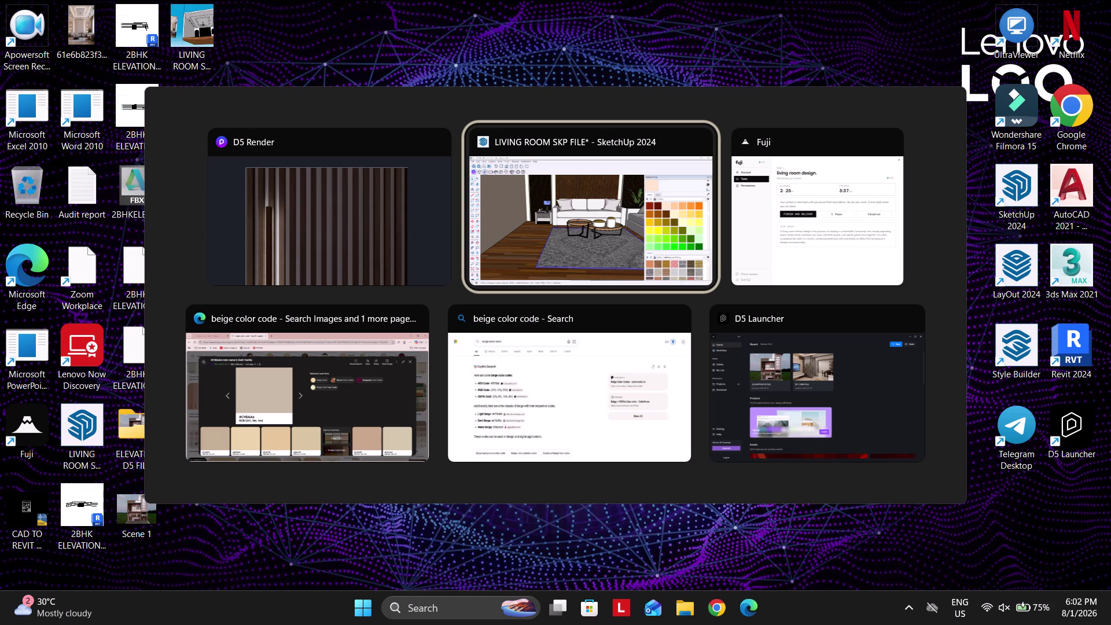
Switch from the SketchUp 2024 model window to the D5 Render living room scene.
click(558, 255)
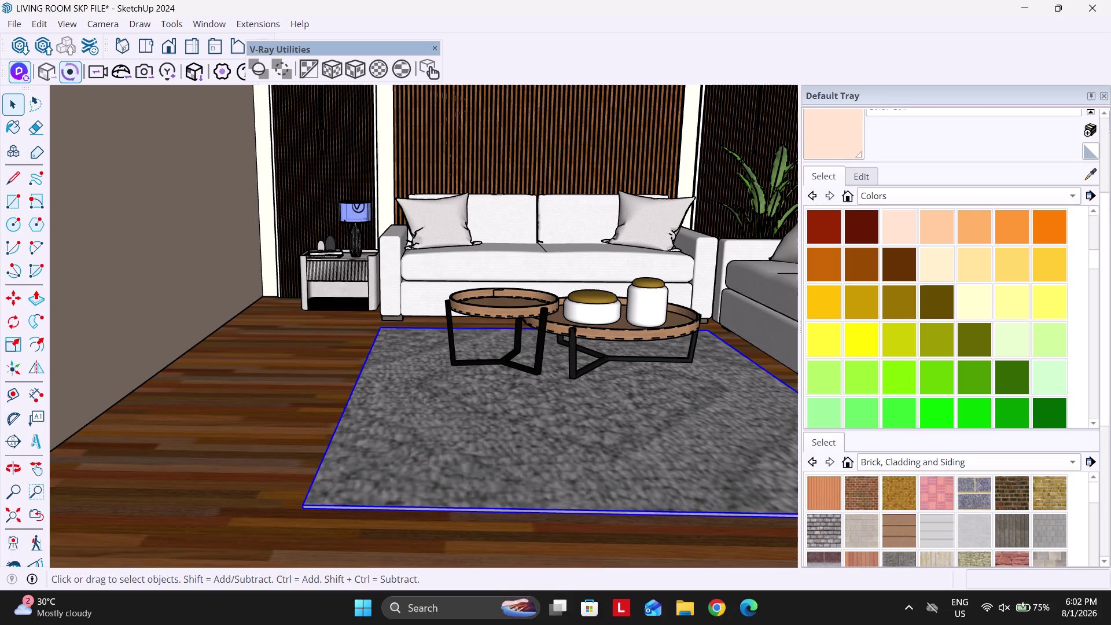
click(432, 47)
click(816, 607)
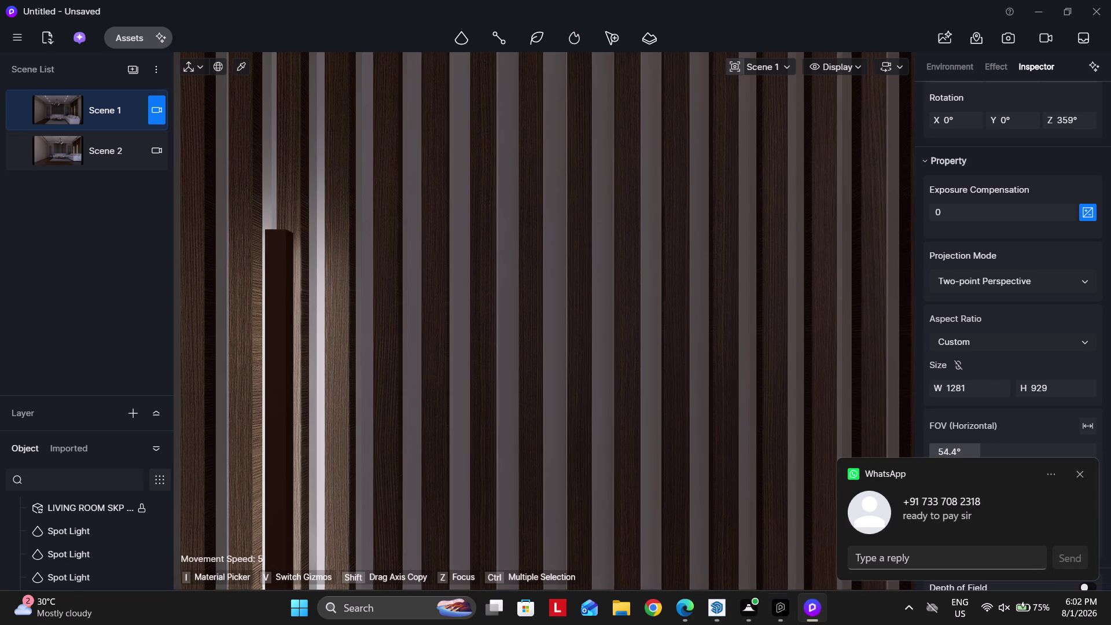
Zoom out from the wall close-up and pan toward the arched wall niche.
scroll(down, 3)
click(1084, 472)
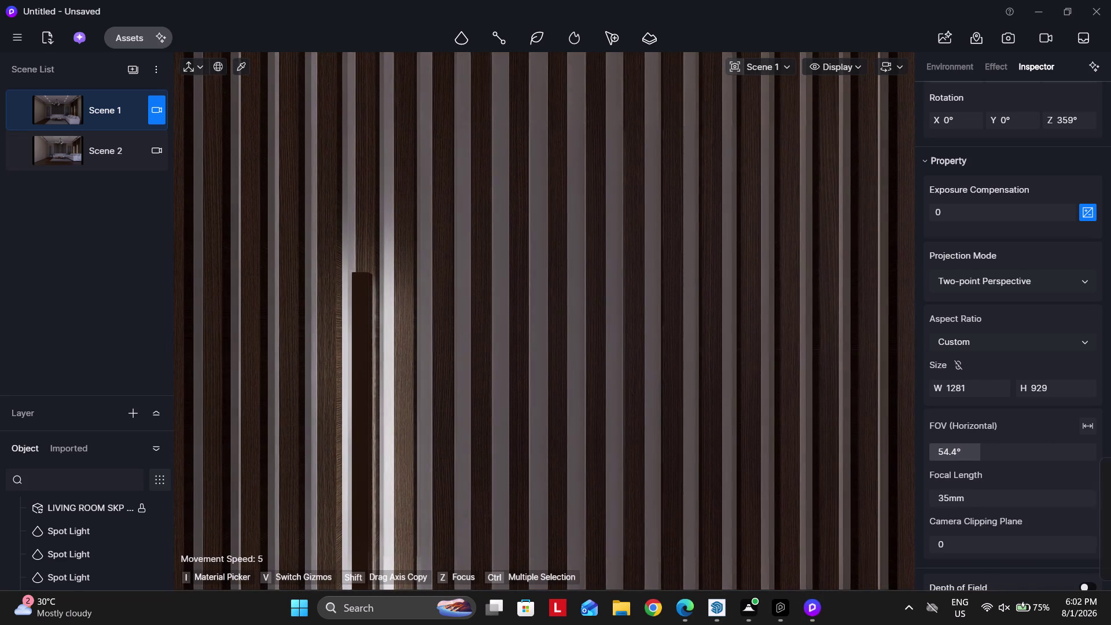
scroll(down, 3)
right_drag(649, 467, 665, 435)
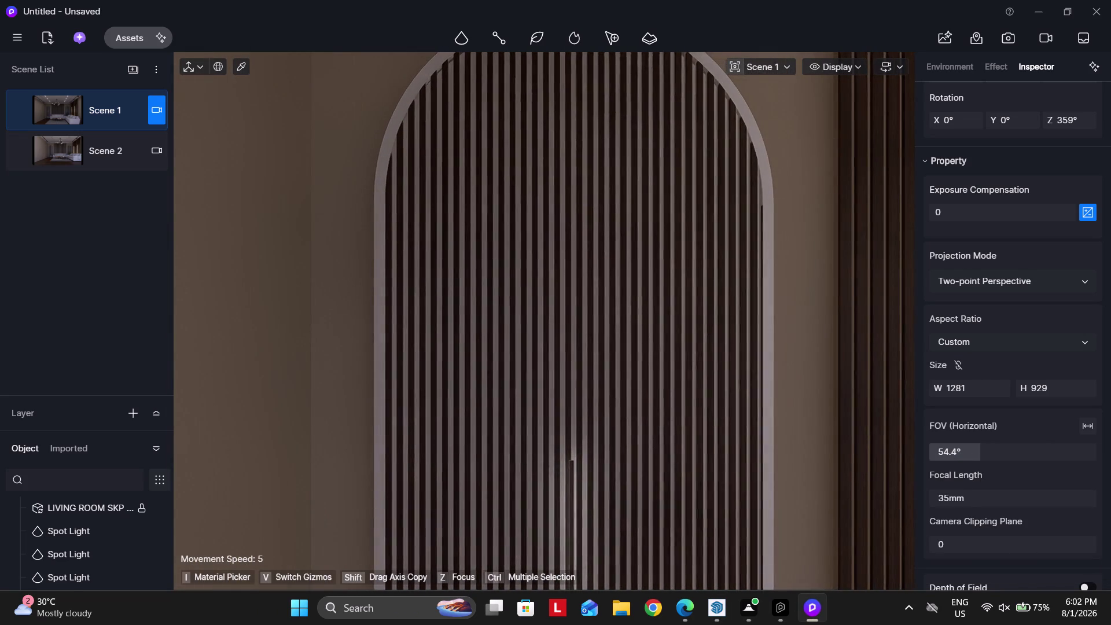
scroll(down, 3)
click(91, 110)
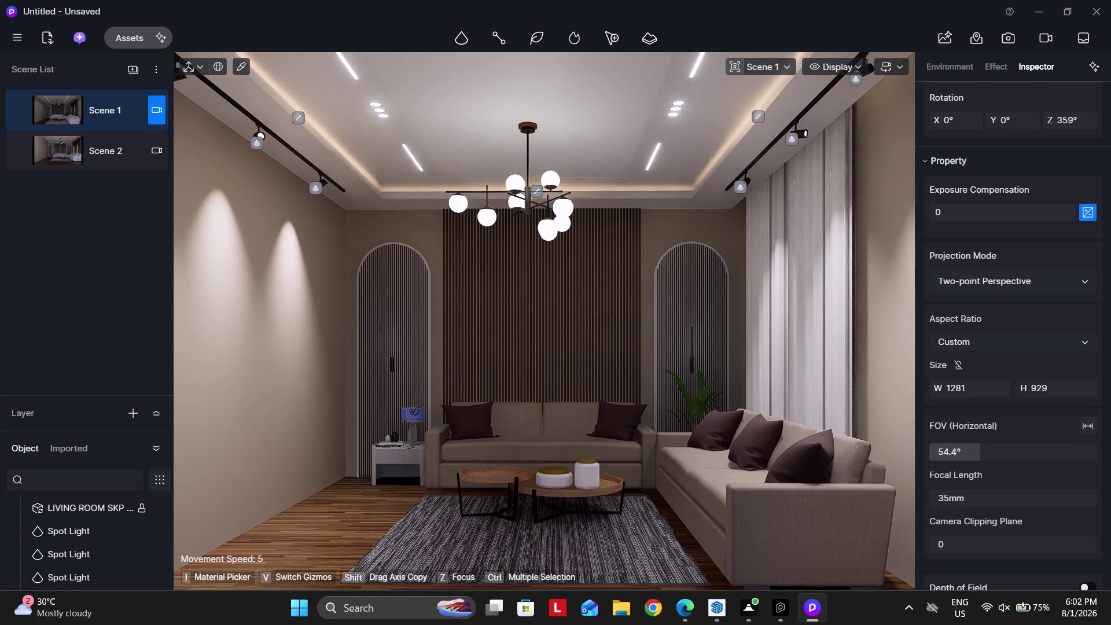
Zoom to frame the living room, then select the imported living room model.
scroll(up, 3)
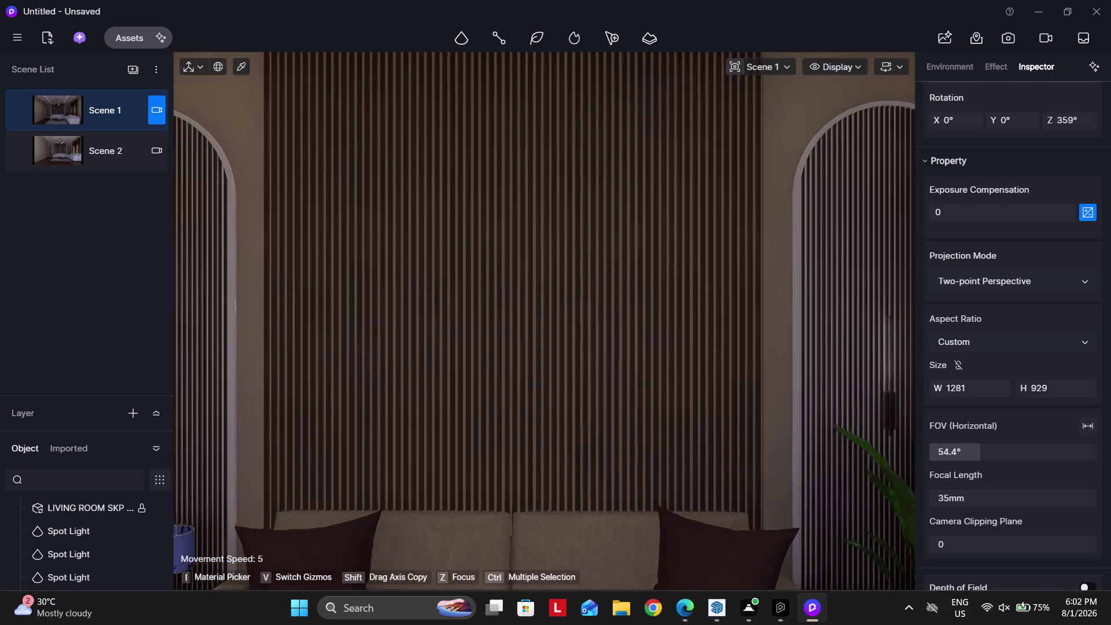
scroll(up, 3)
scroll(up, 3)
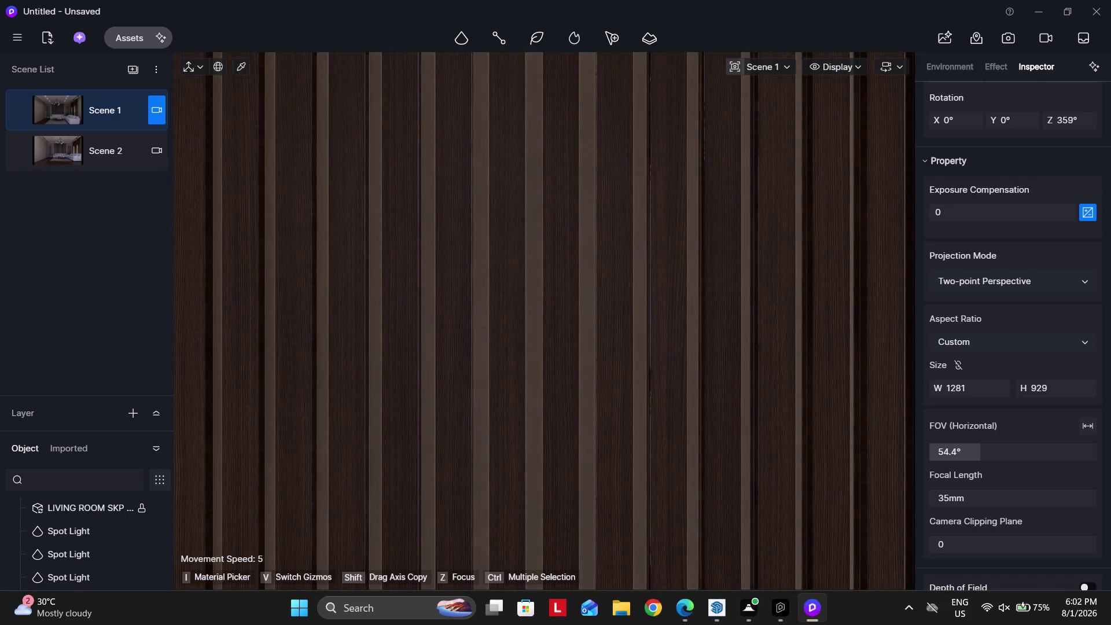
scroll(down, 3)
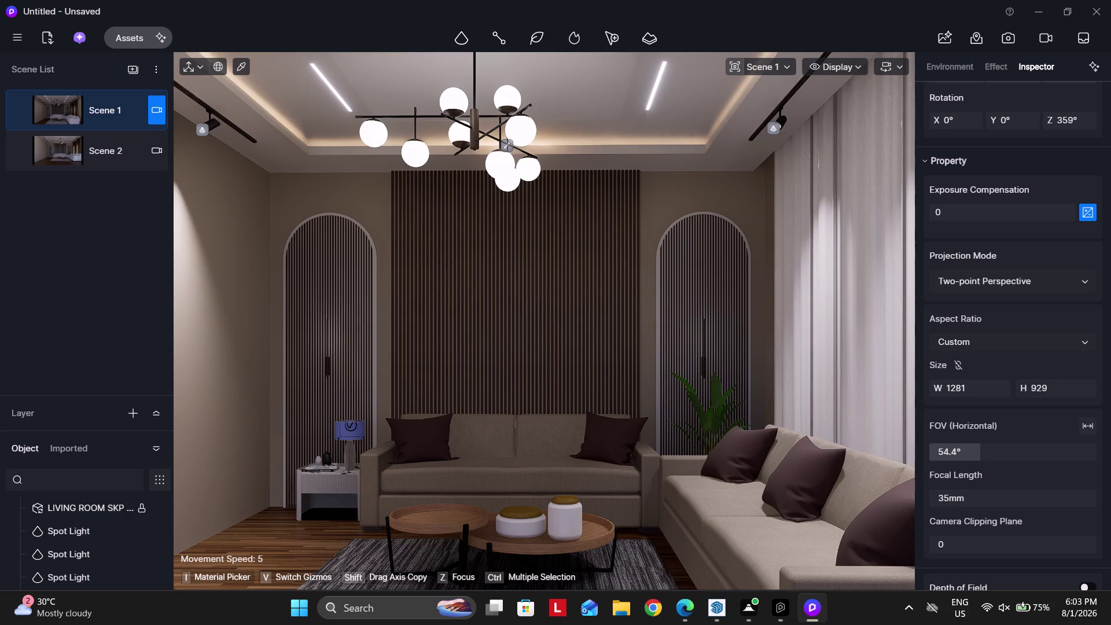
scroll(down, 3)
scroll(up, 3)
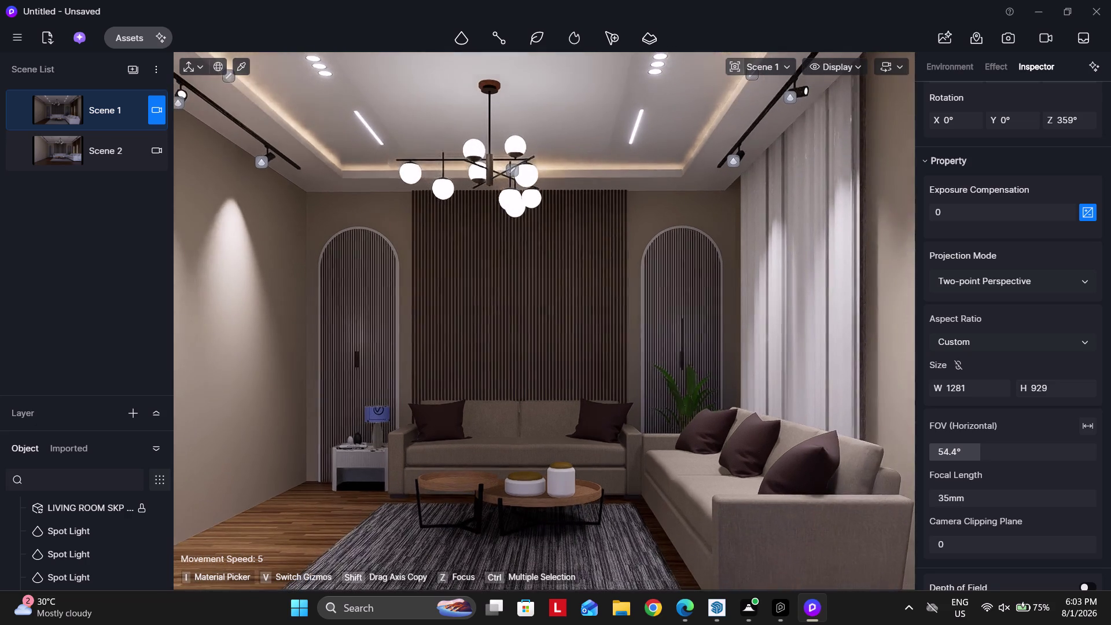
scroll(up, 3)
scroll(down, 3)
click(81, 113)
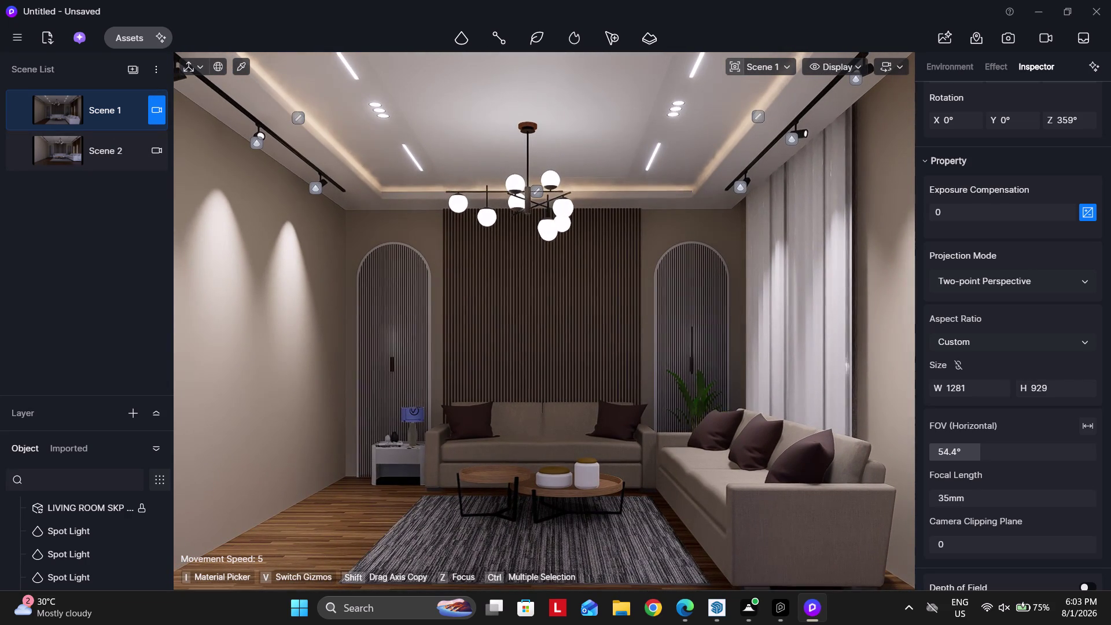
click(512, 328)
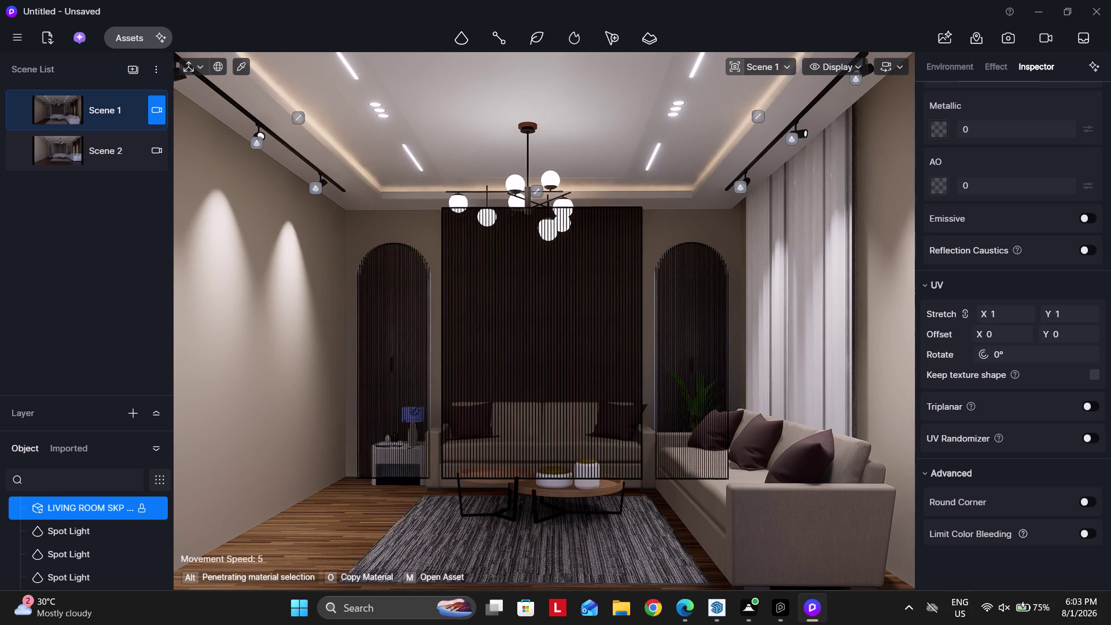
Select the ceiling strip lights in the viewport, tilting the view up to the ceiling cove.
click(298, 118)
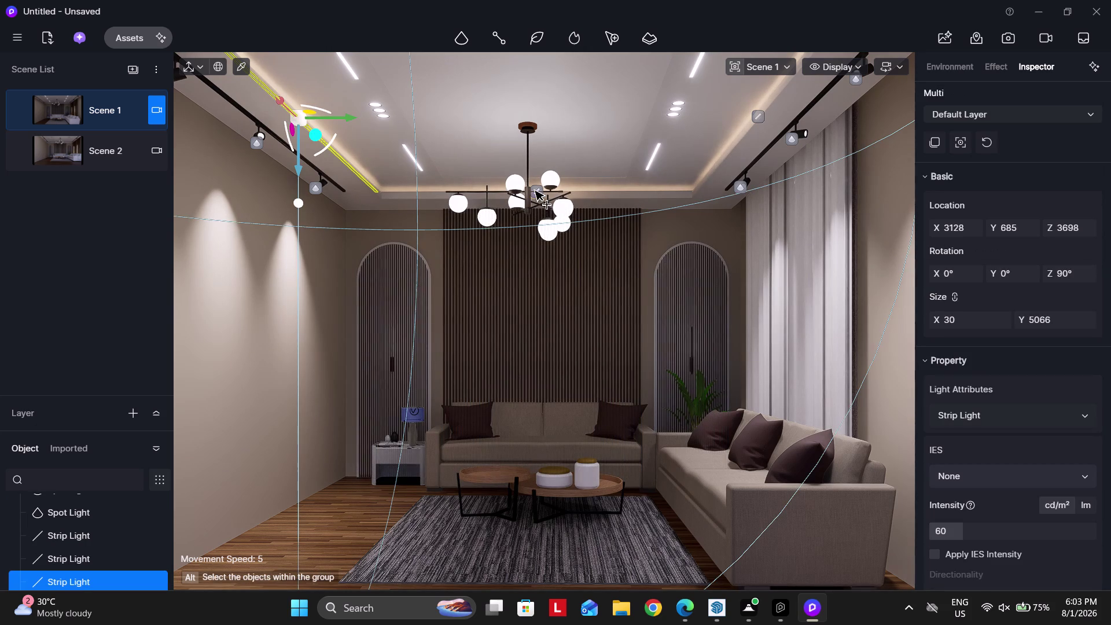
click(538, 192)
click(757, 116)
right_drag(491, 284, 500, 205)
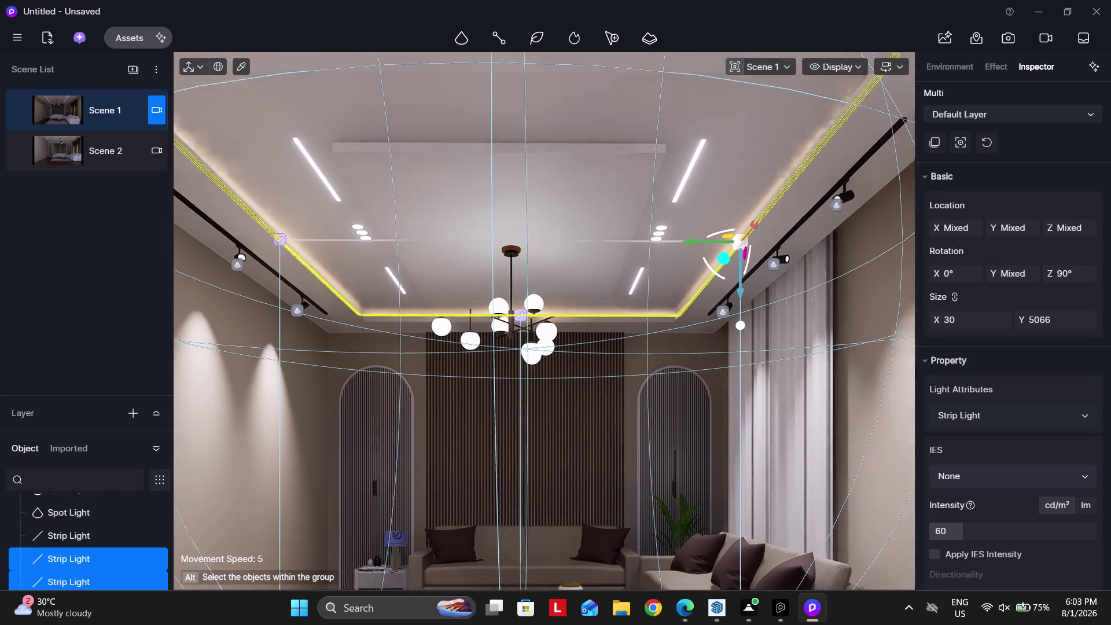
right_drag(500, 205, 501, 203)
click(468, 75)
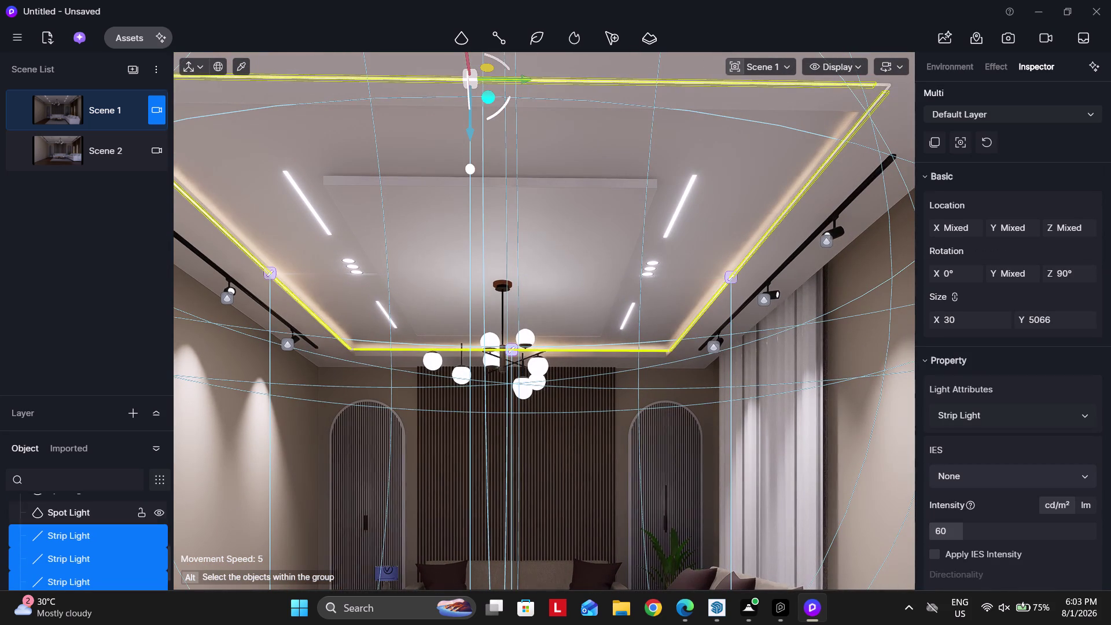
scroll(down, 3)
scroll(down, 3)
Enlarge the Object list and select all the Strip Light entries together.
drag(89, 394, 89, 389)
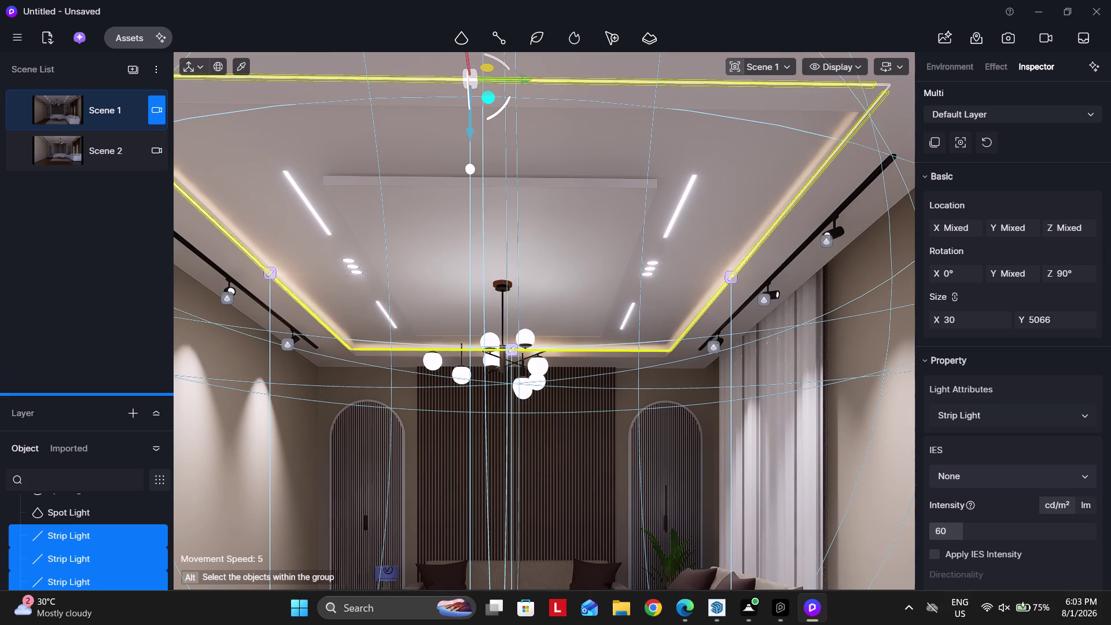
drag(89, 390, 91, 267)
drag(93, 430, 90, 393)
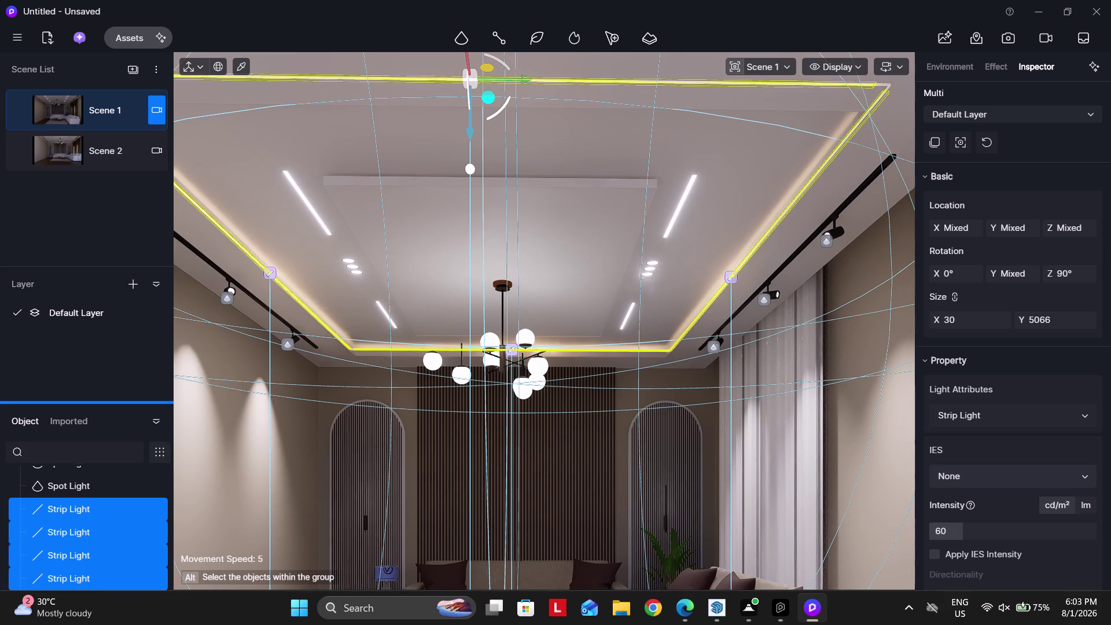
drag(90, 393, 93, 334)
scroll(up, 3)
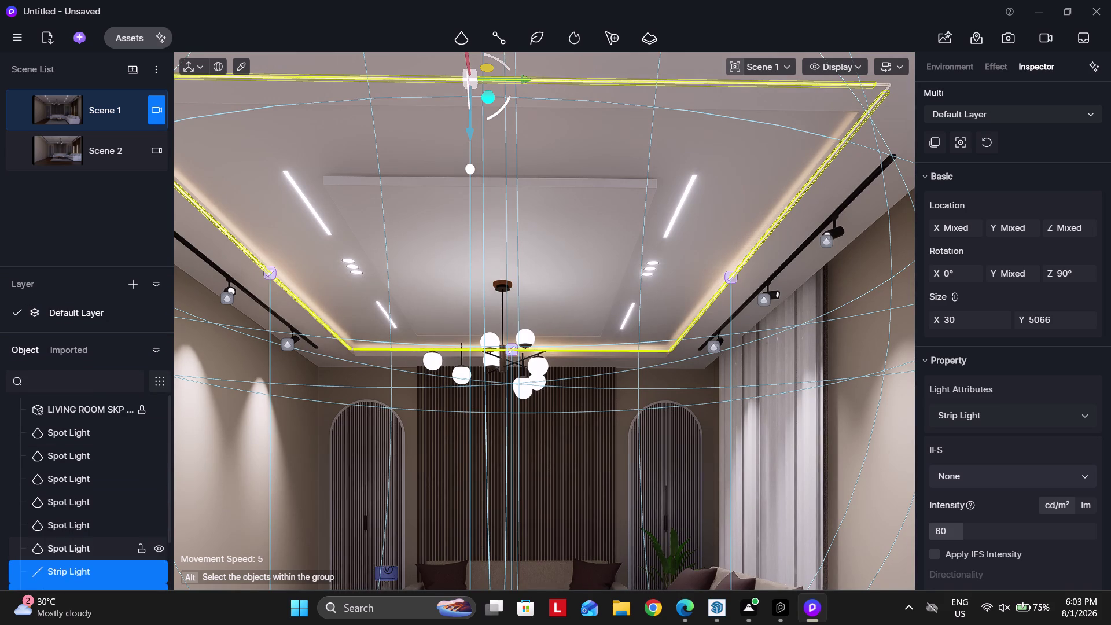
scroll(down, 3)
Group the selected strip lights and rename the group 'CEILING STRIP LIGHT'.
right_click(69, 512)
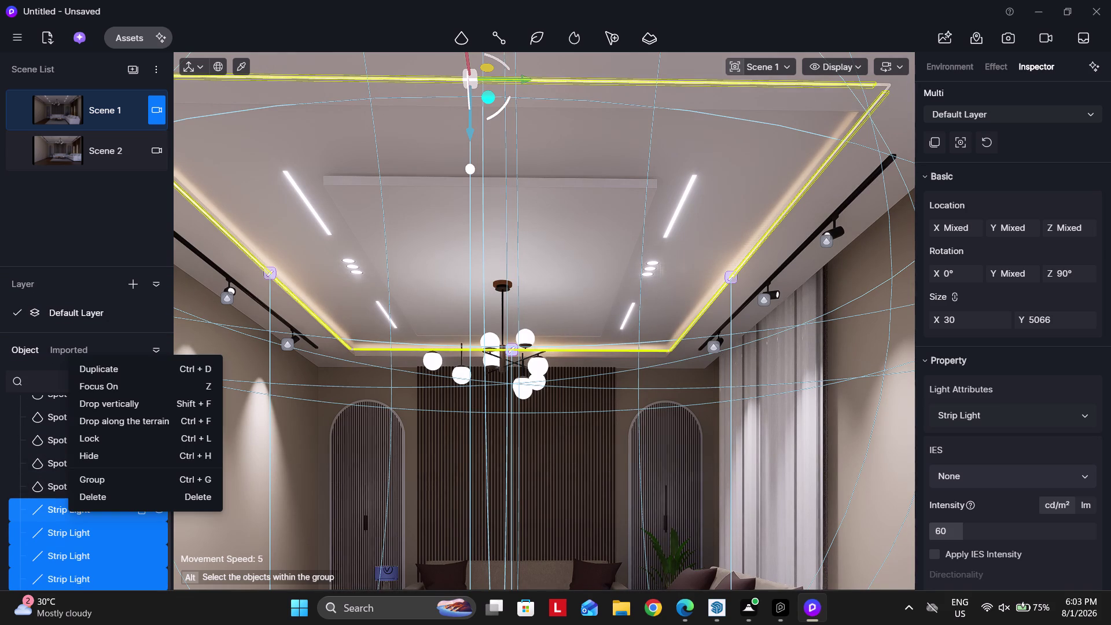
click(101, 480)
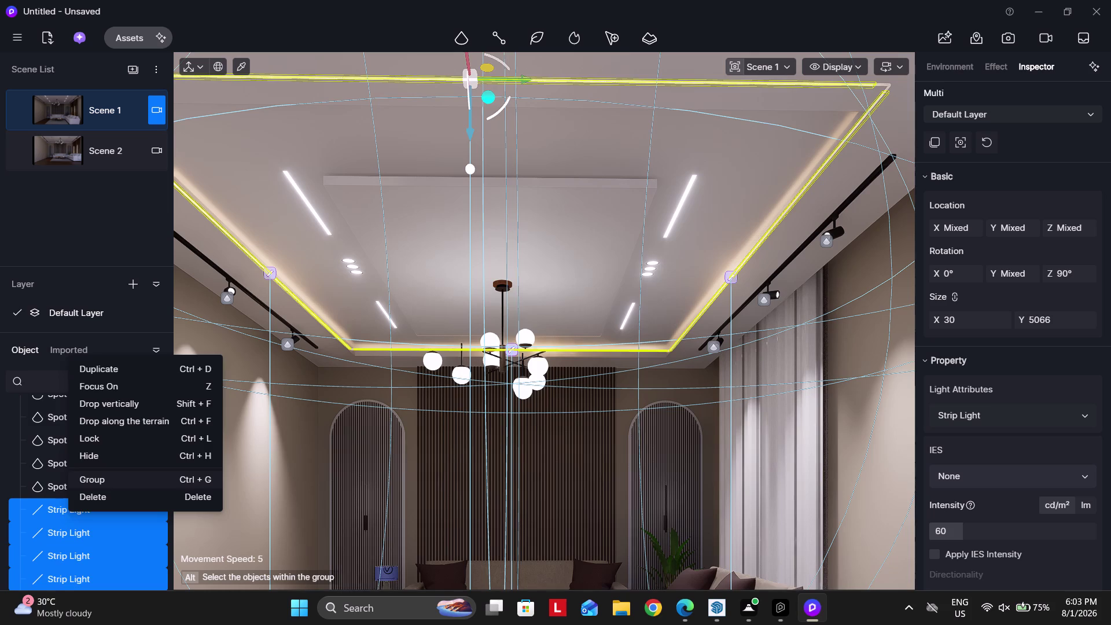
scroll(down, 3)
right_click(63, 572)
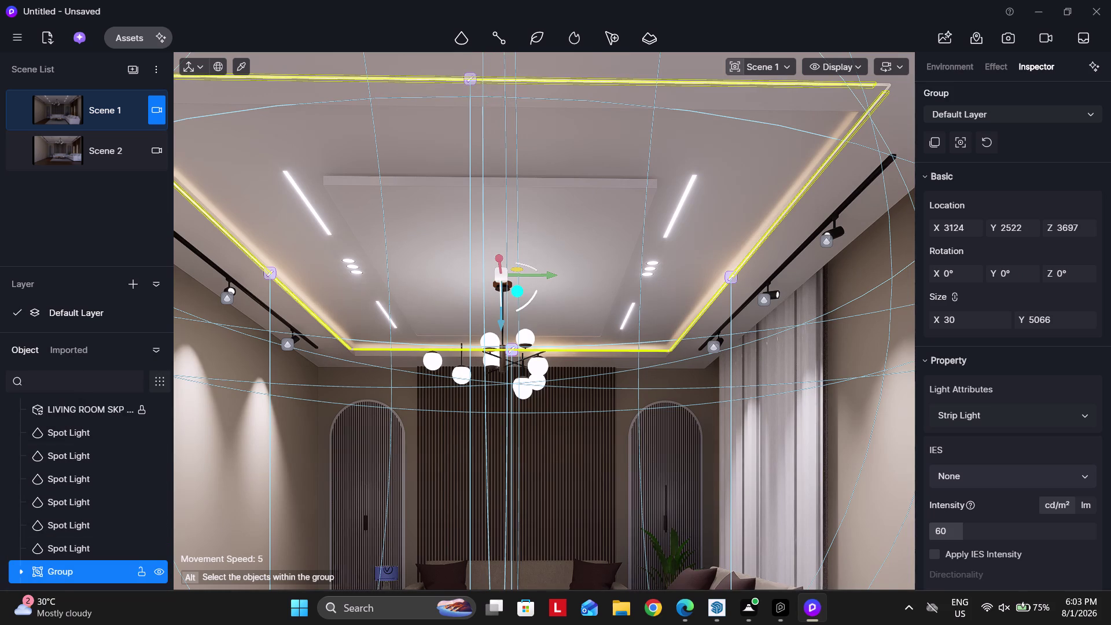
click(115, 460)
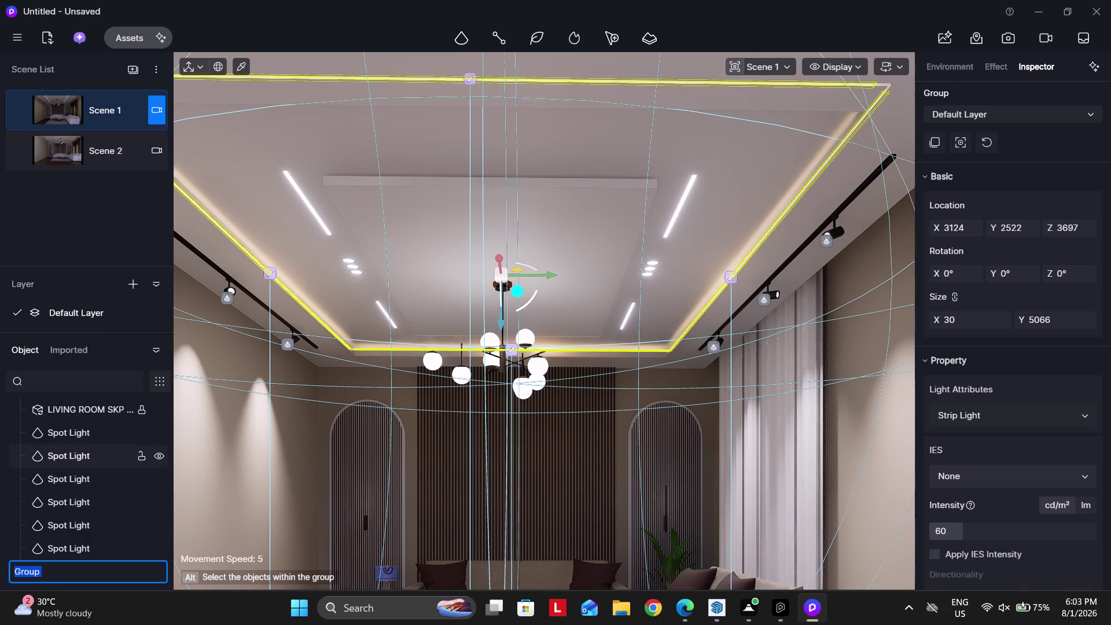
text(CEILI)
text(NG)
key(space)
text(ST)
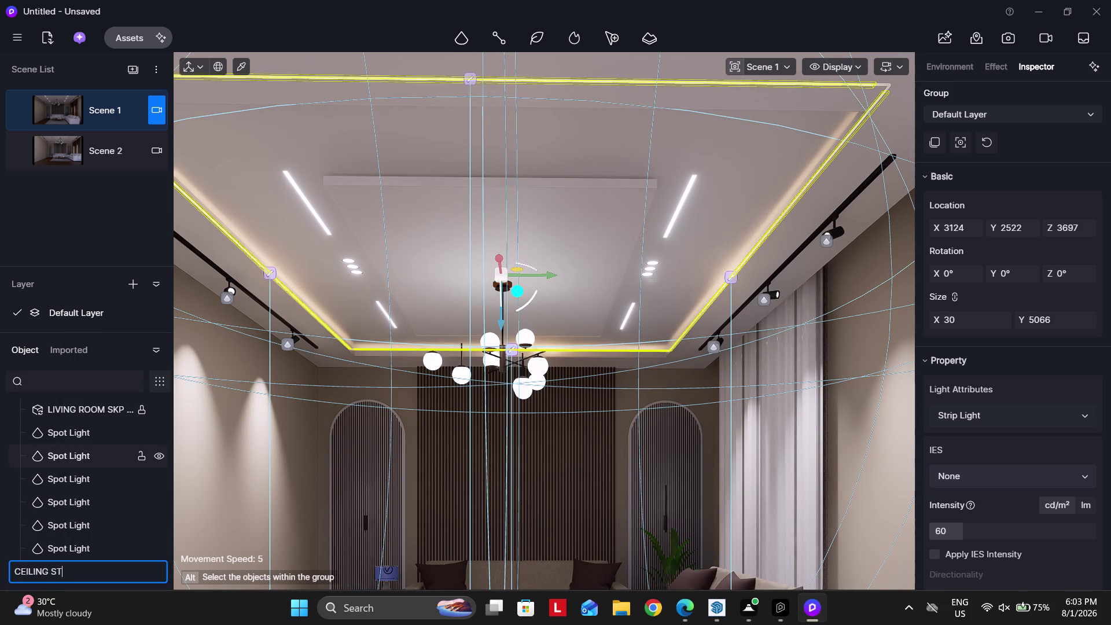
text(RIP LIGHT)
key(Return)
Select the first two spot lights in the Object list.
scroll(down, 3)
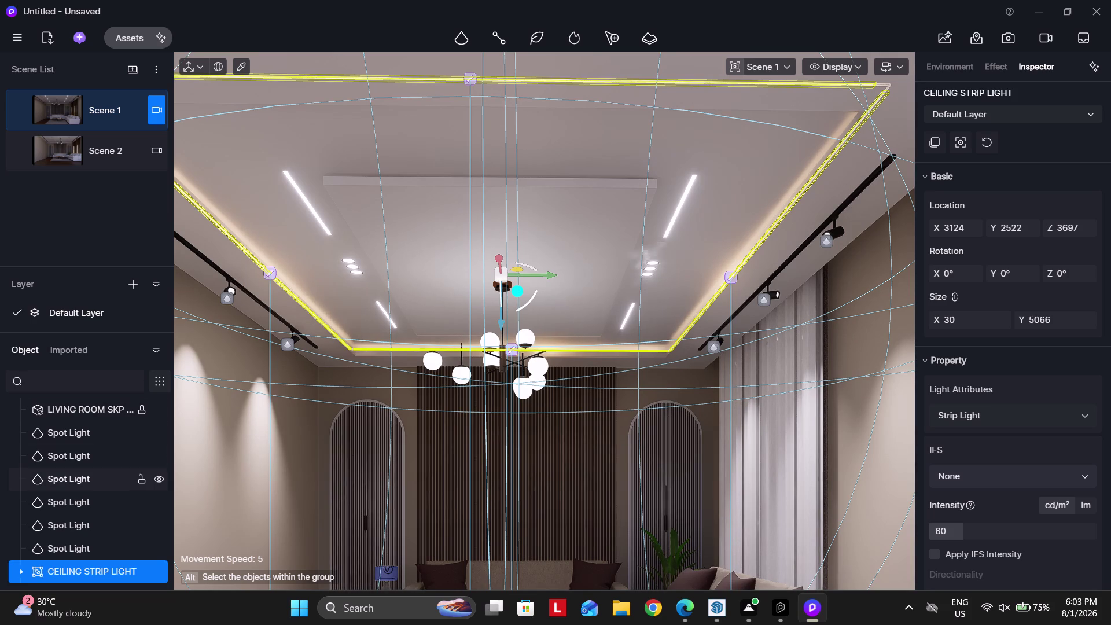
click(75, 433)
click(74, 446)
Add the remaining four spot lights to the selection and group all six.
click(71, 478)
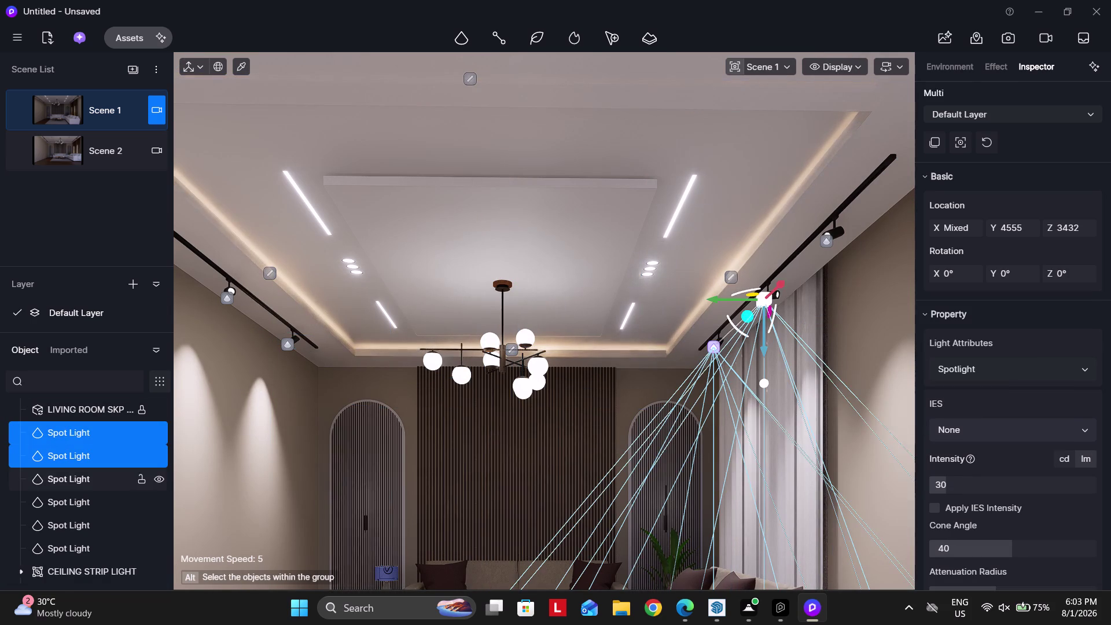
click(71, 496)
click(73, 522)
click(73, 540)
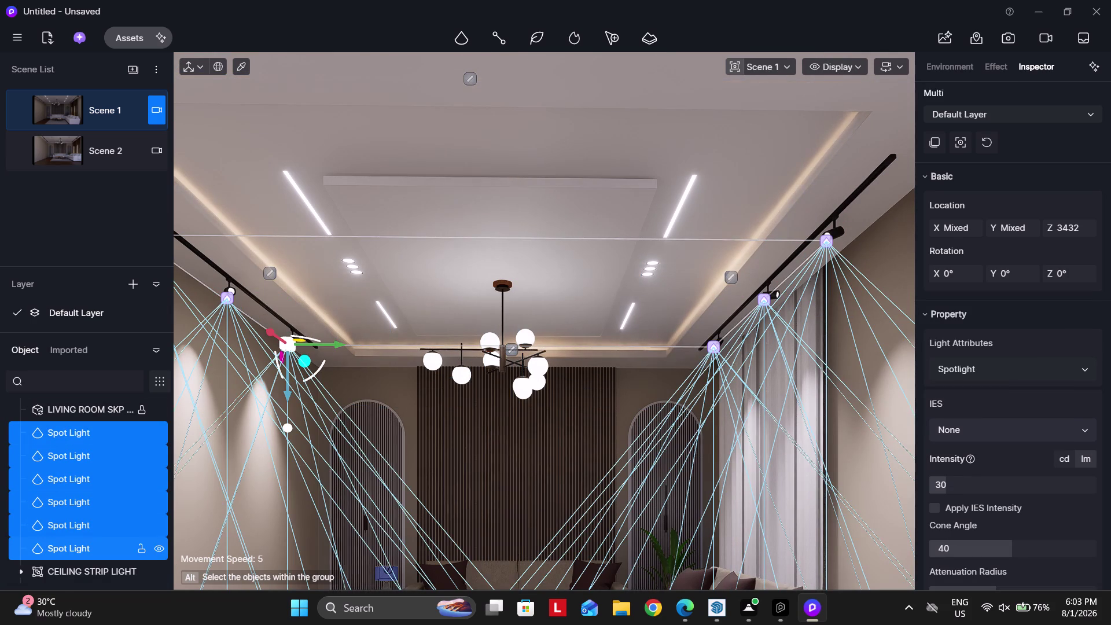
right_click(91, 496)
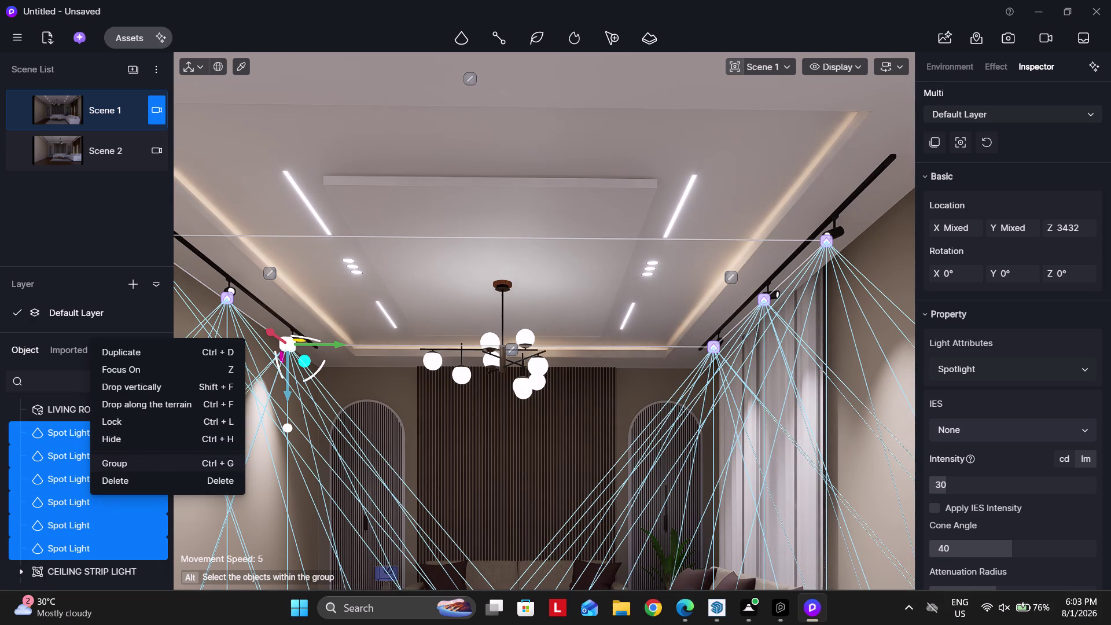
click(128, 461)
Rename the new spot light group to 'SPOT LIGHT'.
right_click(66, 425)
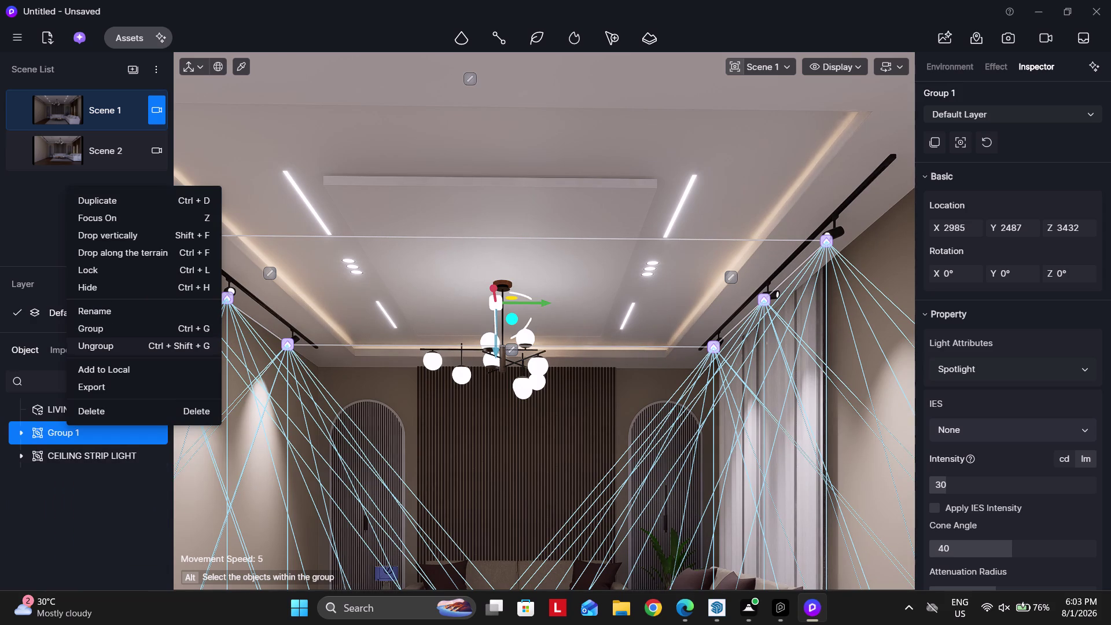
click(105, 313)
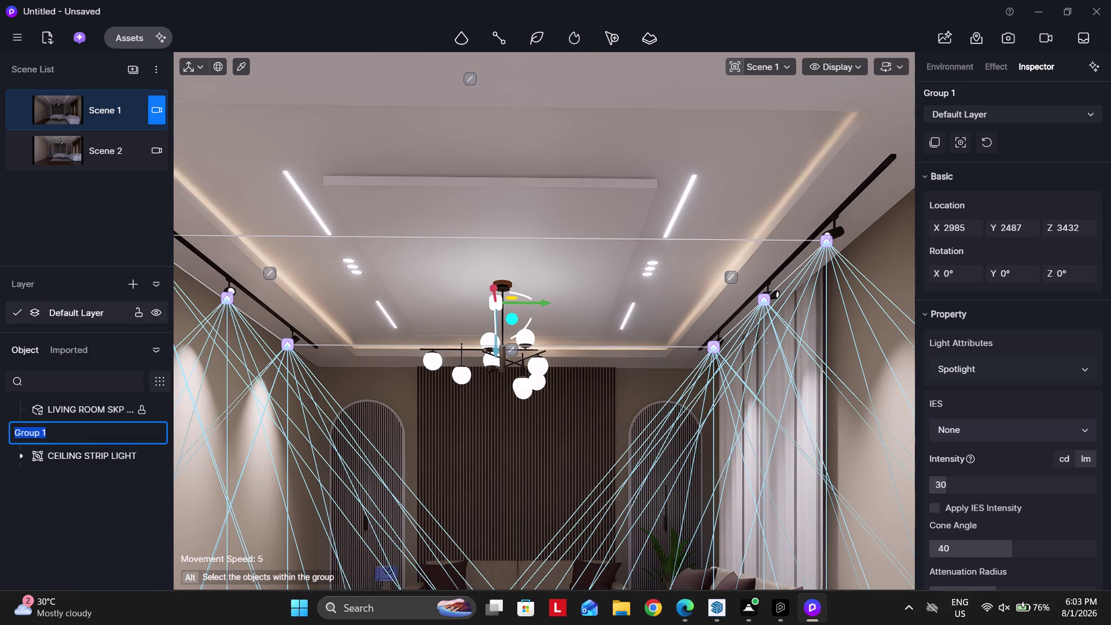
text(SPOT)
key(space)
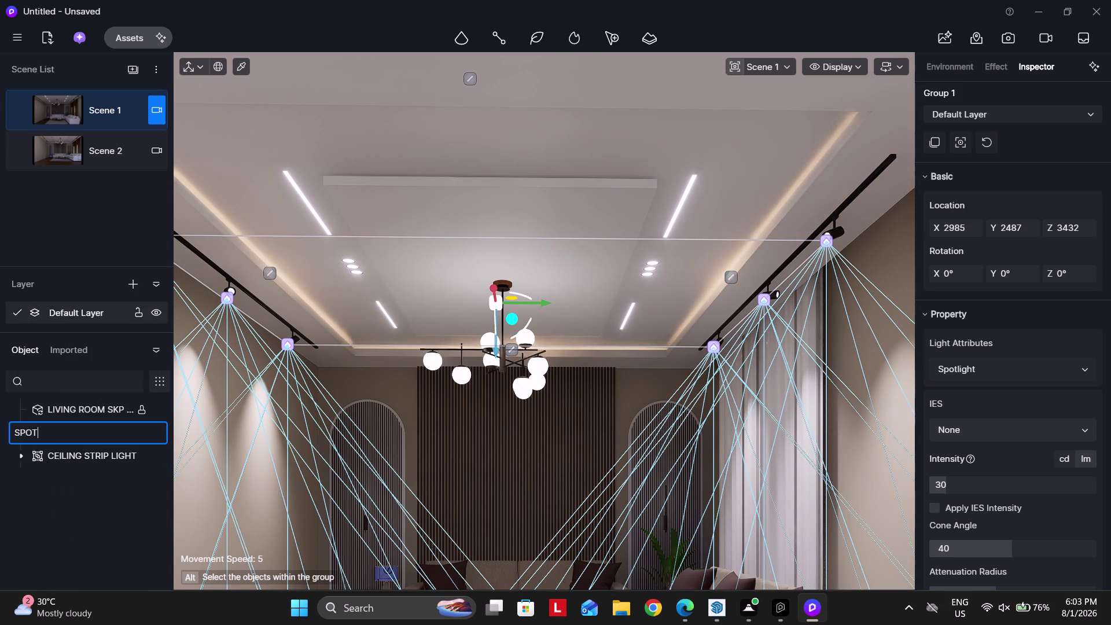
text(LIGHT)
key(Return)
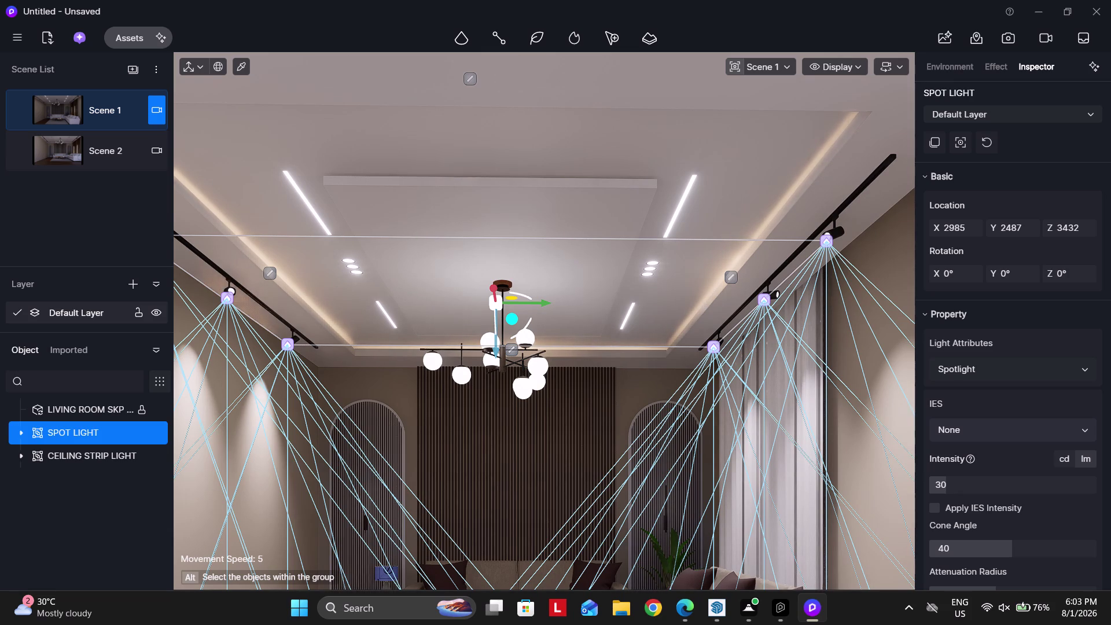
Select the living room model and return to the Scene 1 camera view.
click(54, 228)
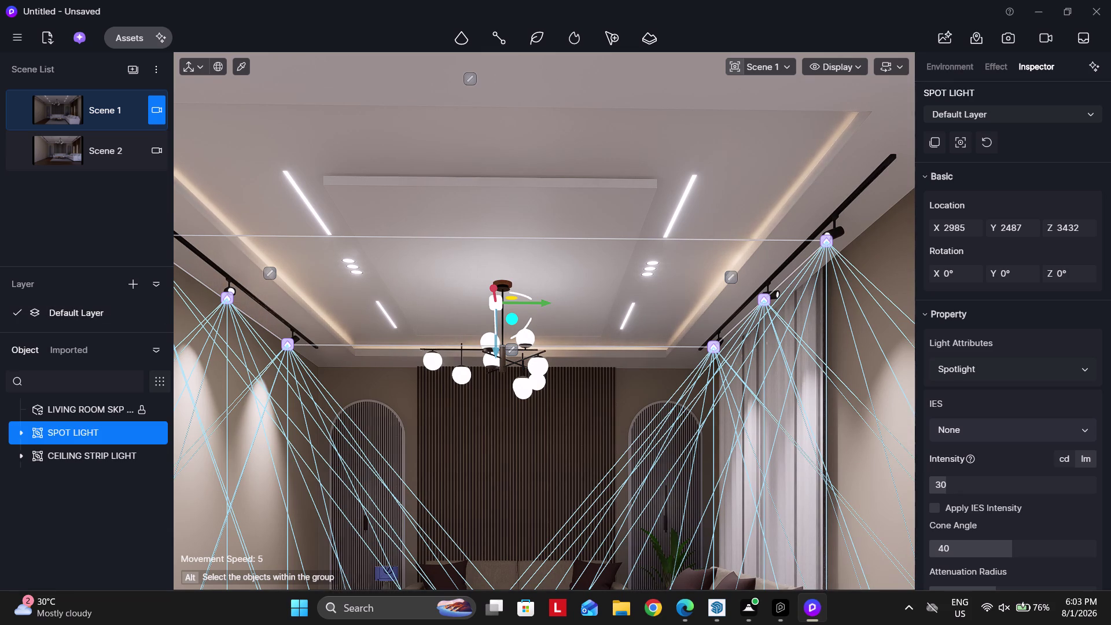
click(438, 158)
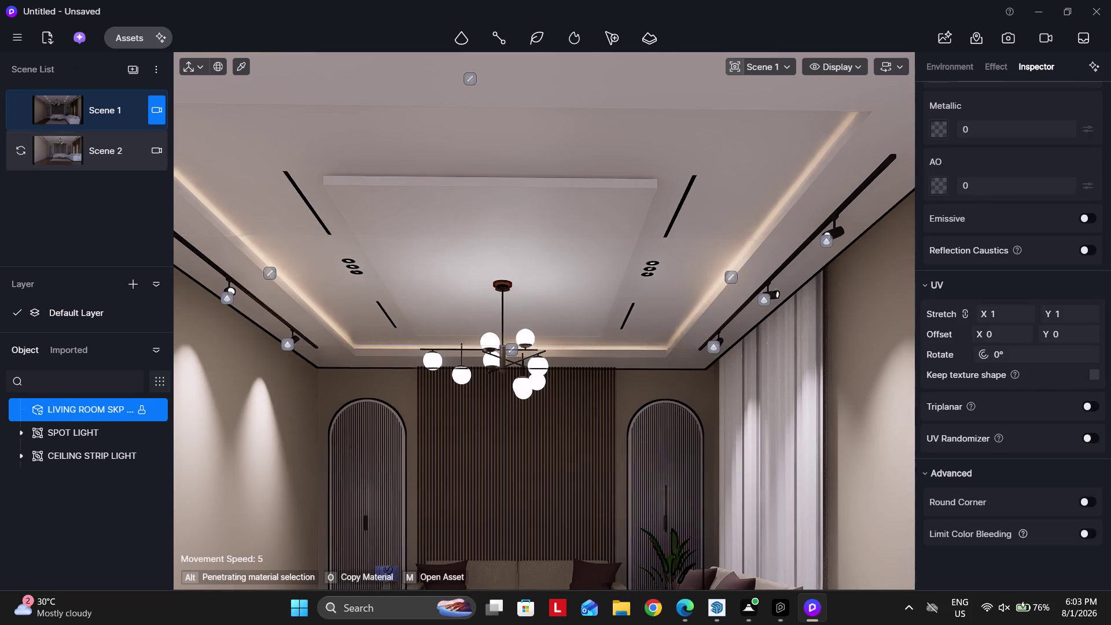
click(100, 113)
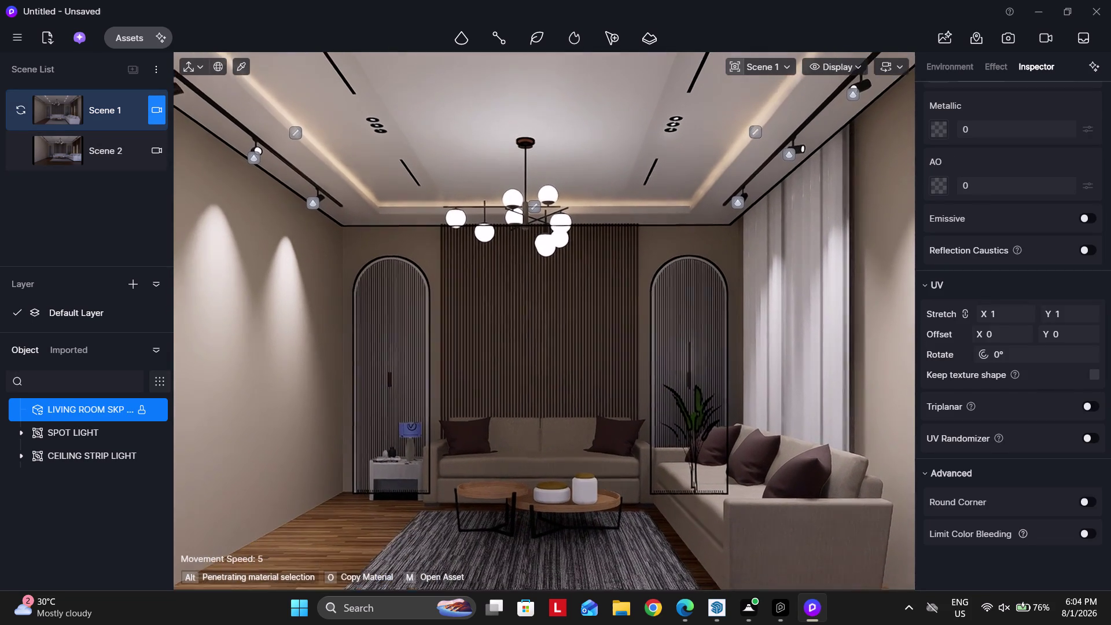